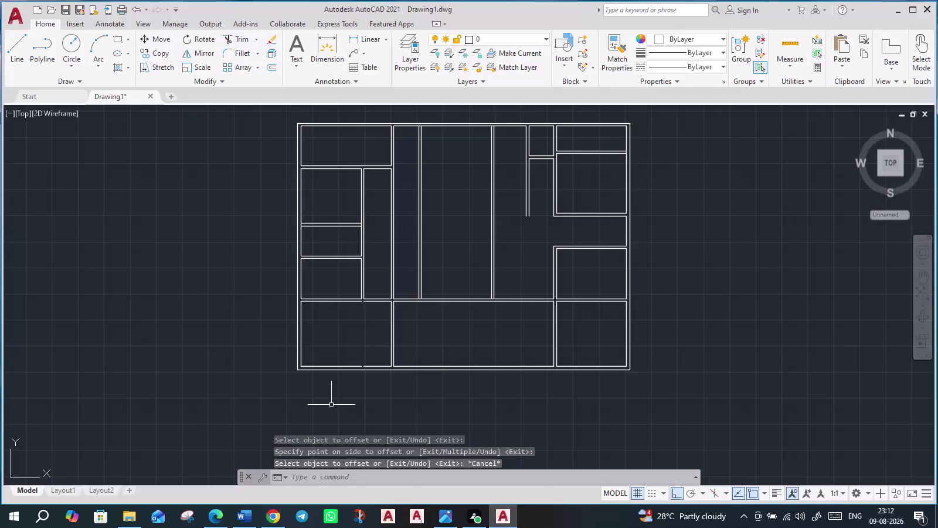
Restart OFFSET and enter a 52'6" offset distance while viewing the lower rooms.
key(o)
key(Return)
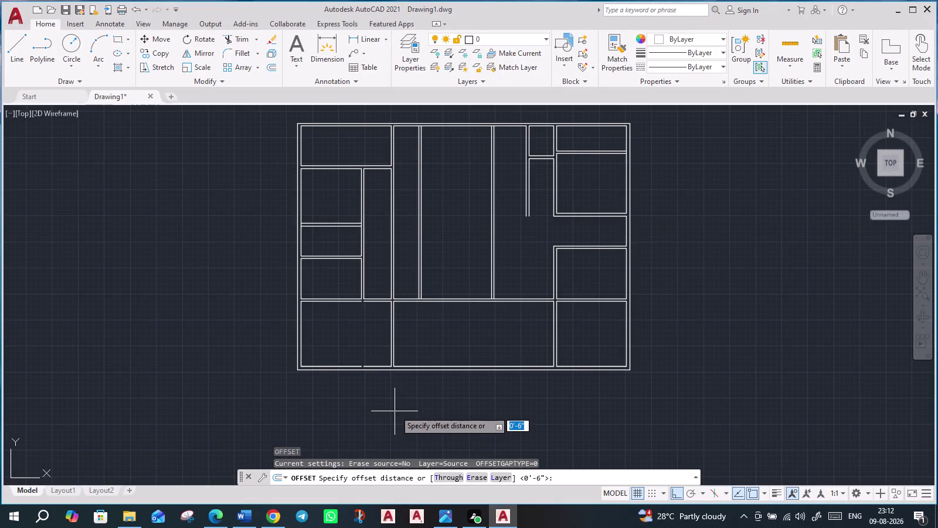
scroll(up, 3)
middle_drag(355, 355, 324, 362)
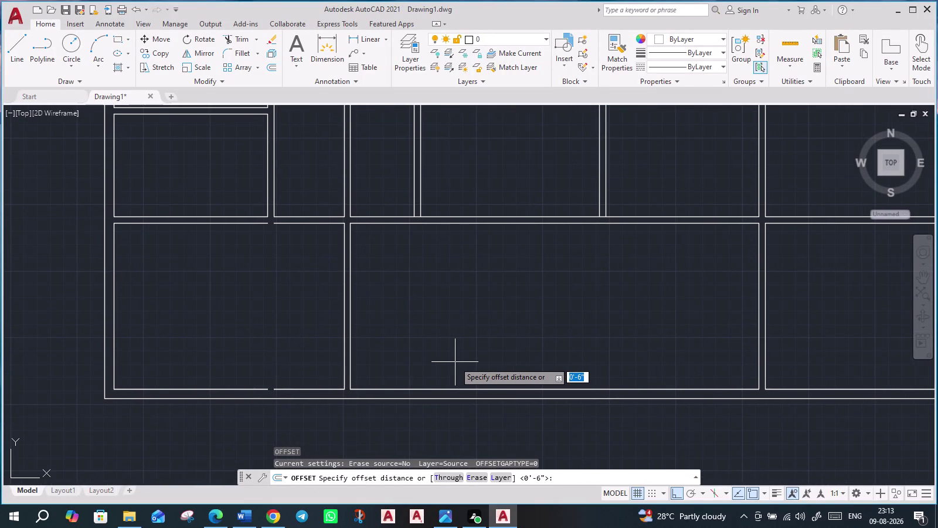
text(52)
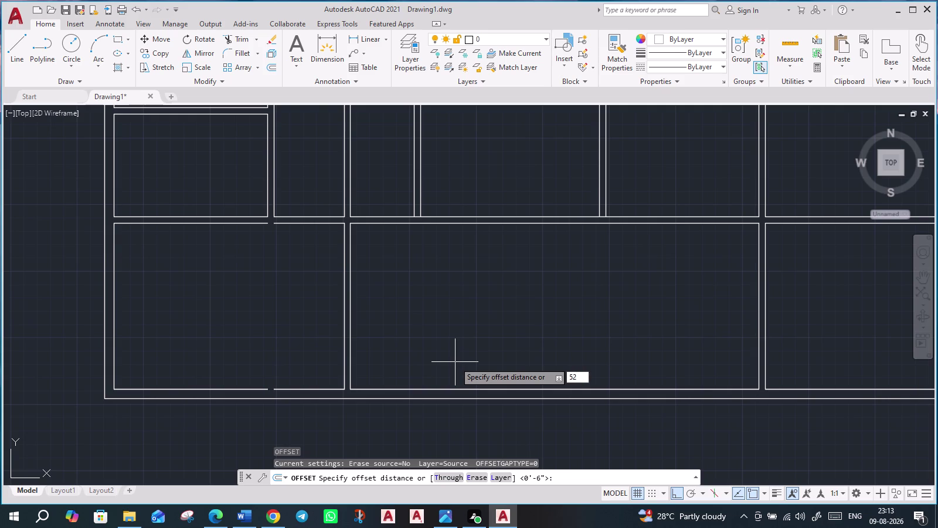
key(apostrophe)
key(6)
key(shift+quotedbl)
key(Return)
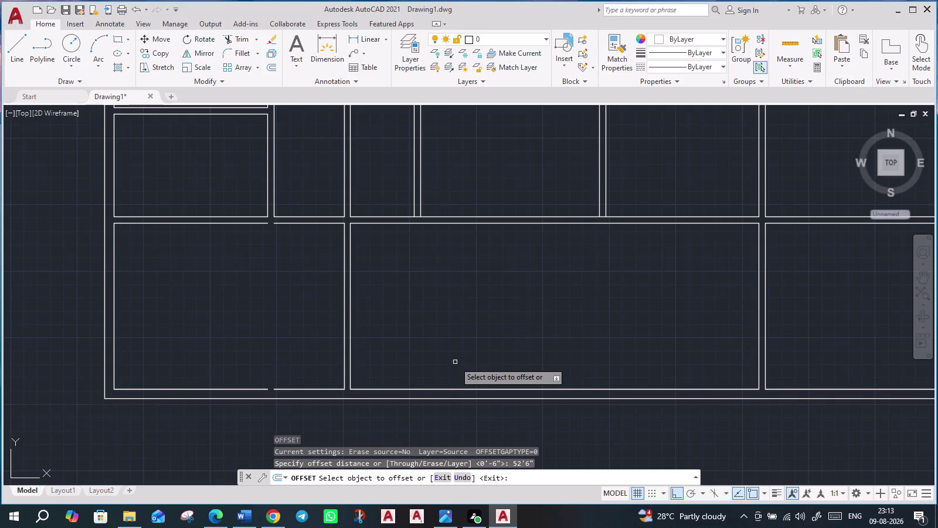
Offset the large bottom room's vertical wall line 52'6" to the right of the plan.
click(351, 346)
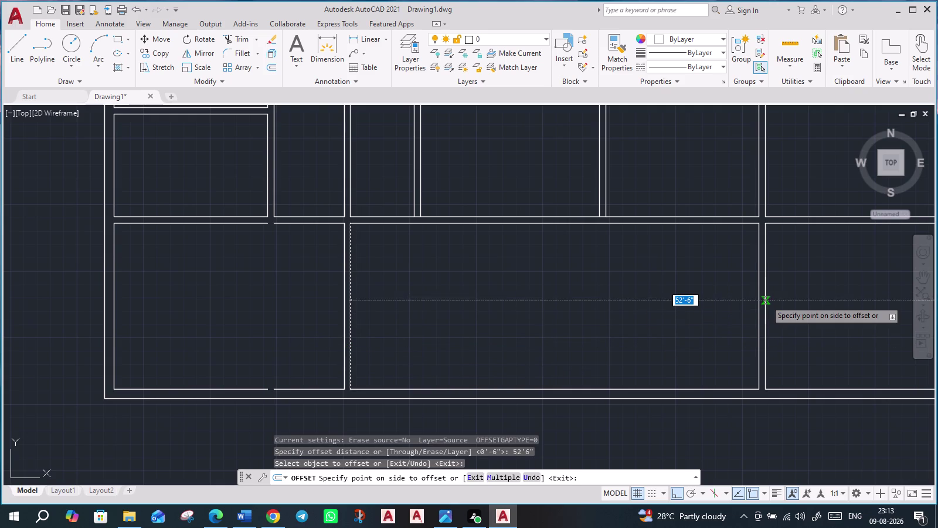
scroll(down, 3)
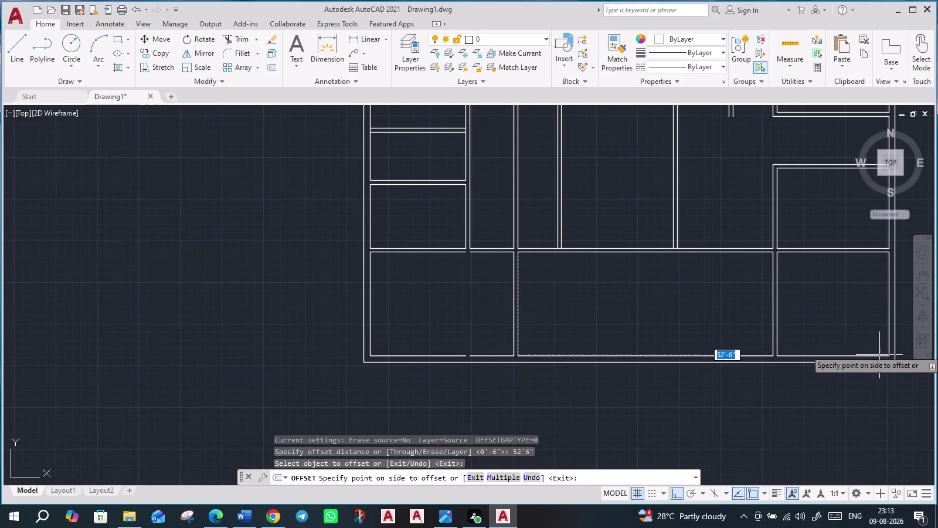
middle_drag(870, 329, 642, 328)
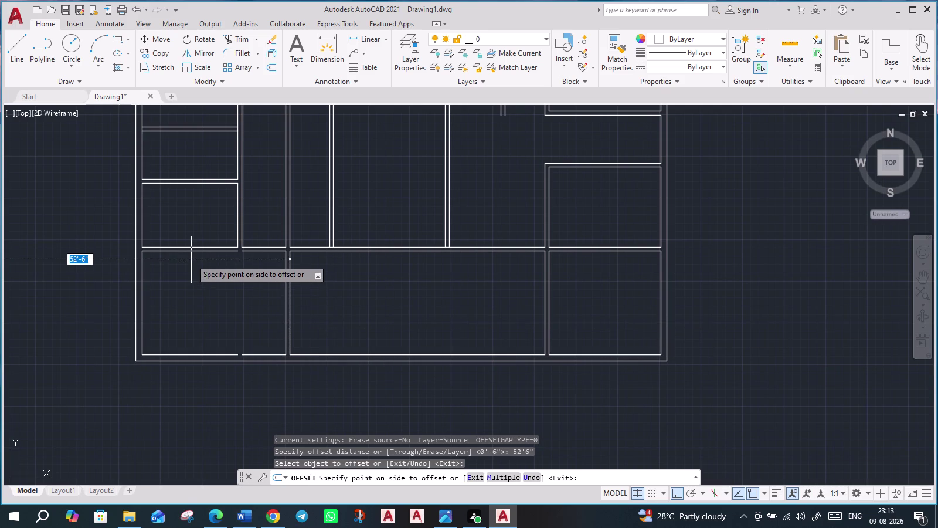
click(686, 268)
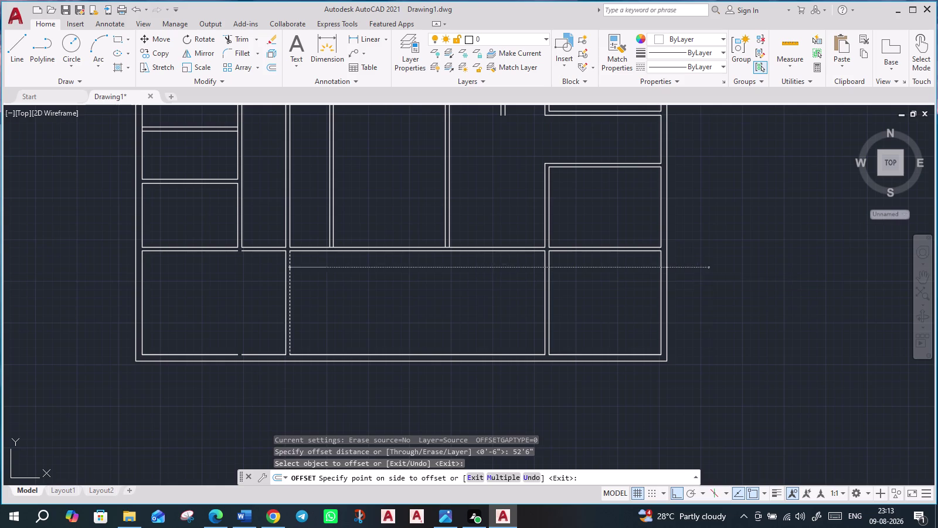
Pan and zoom to view the whole plan with the new offset line.
scroll(down, 3)
middle_drag(755, 325, 739, 326)
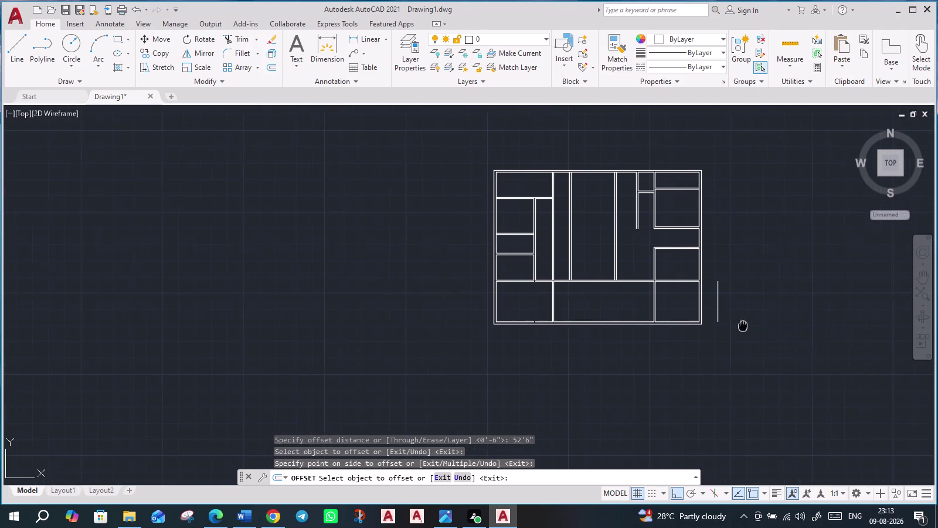
middle_drag(739, 326, 664, 326)
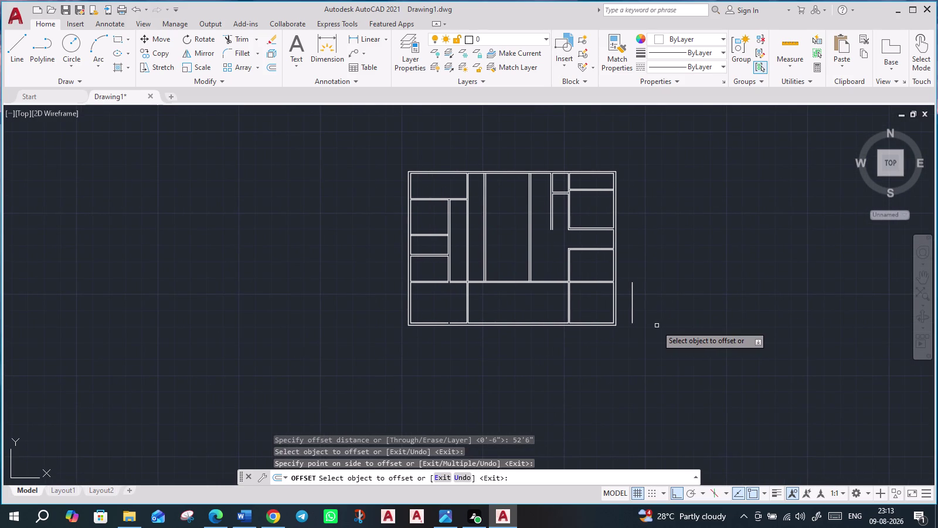
scroll(up, 3)
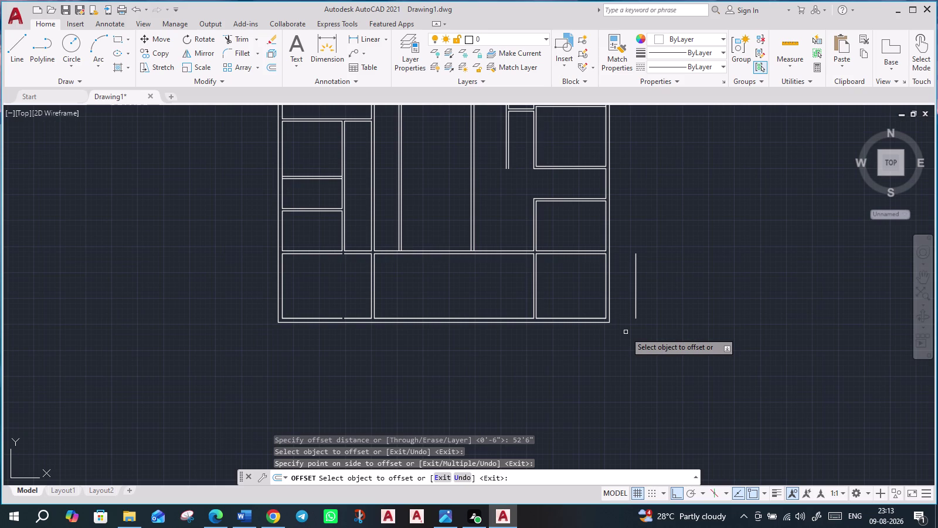
scroll(down, 3)
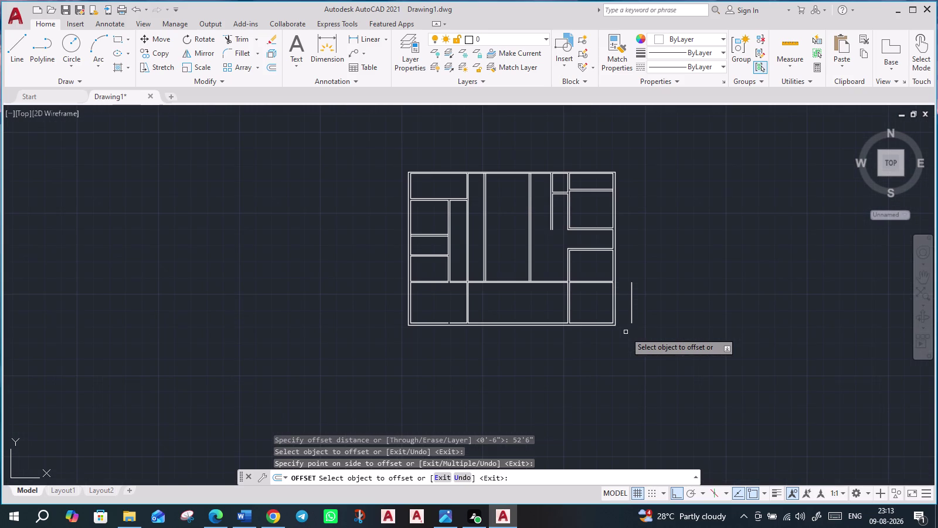